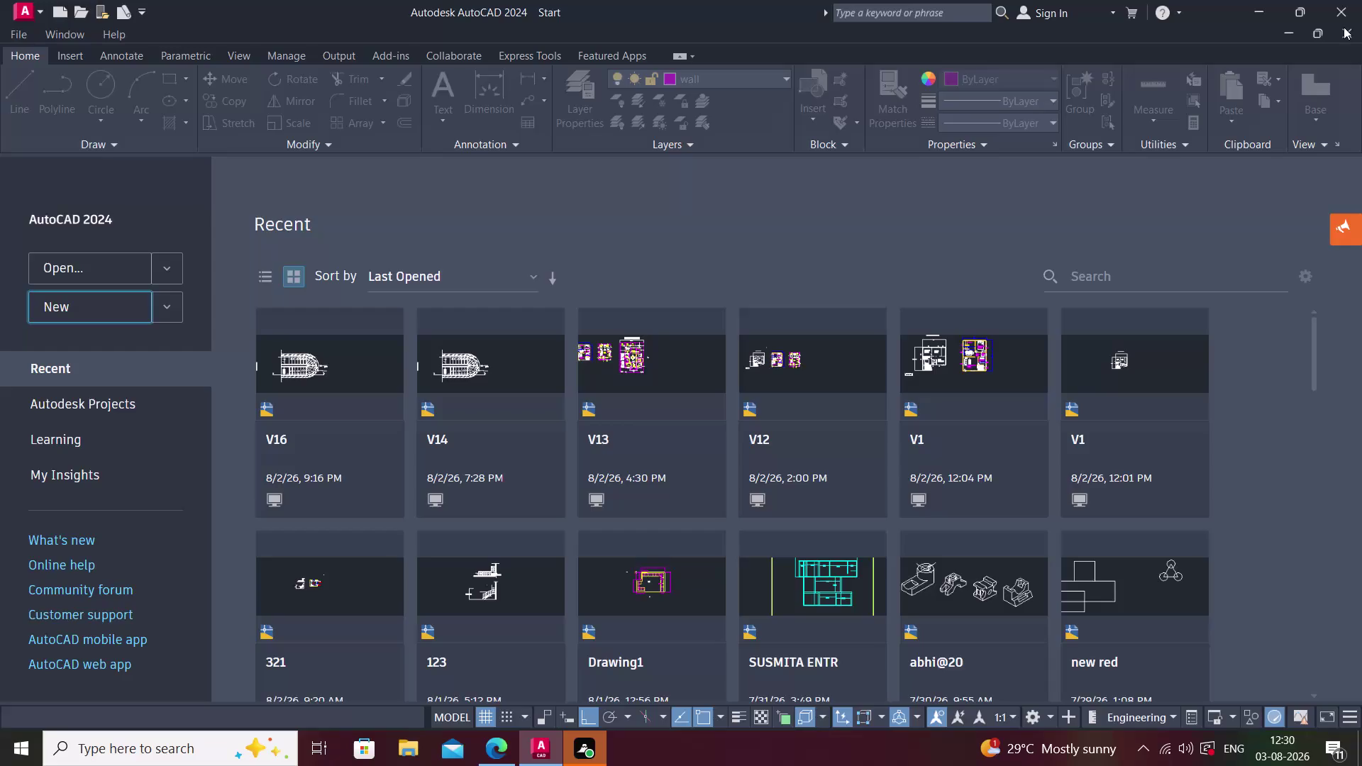
click(1343, 27)
click(1343, 27)
click(107, 265)
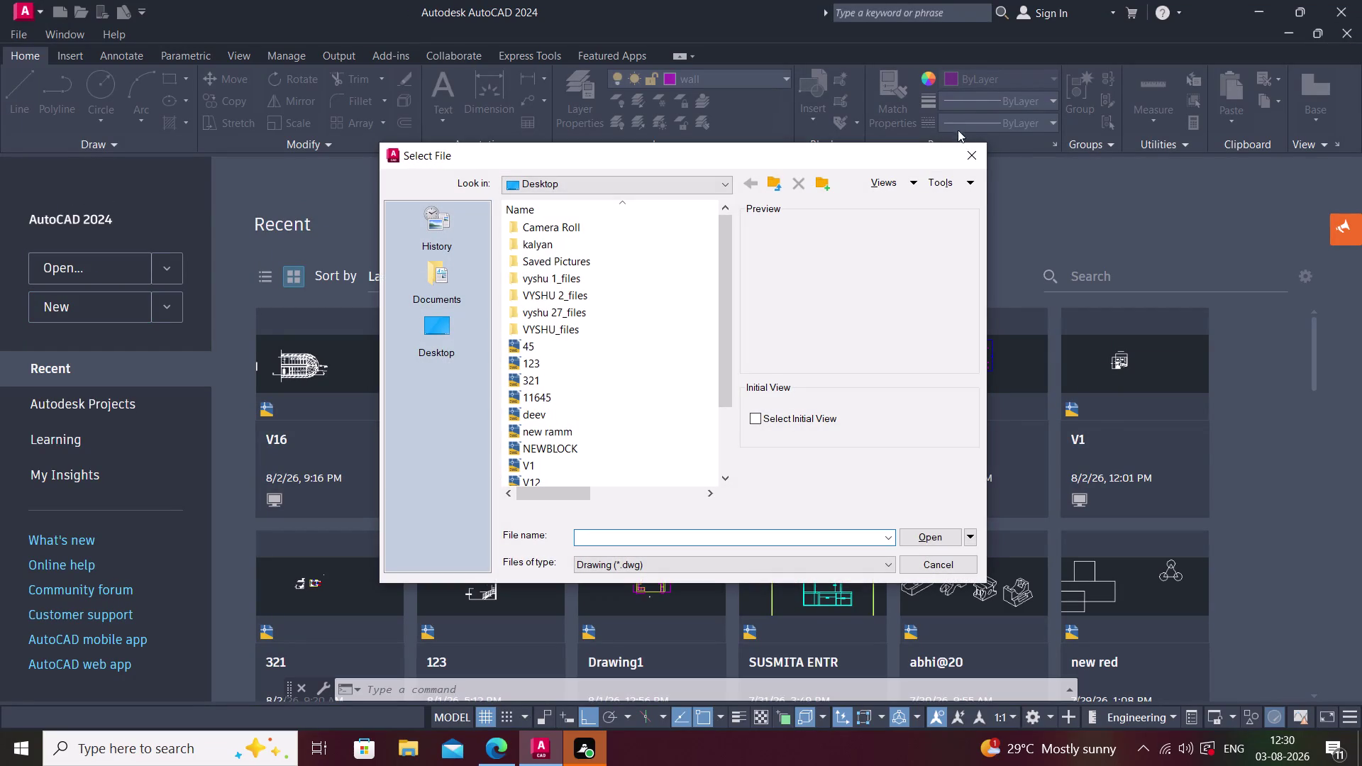
click(975, 146)
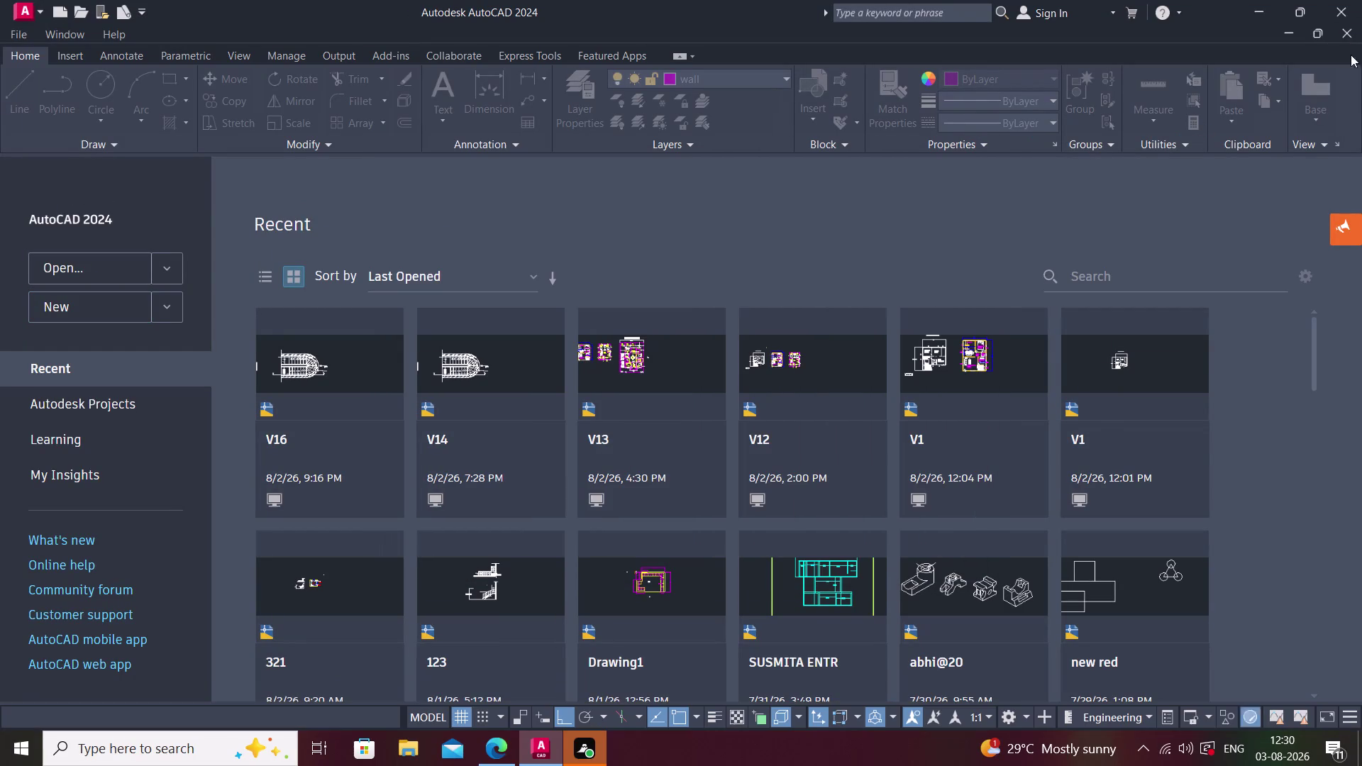
click(1352, 26)
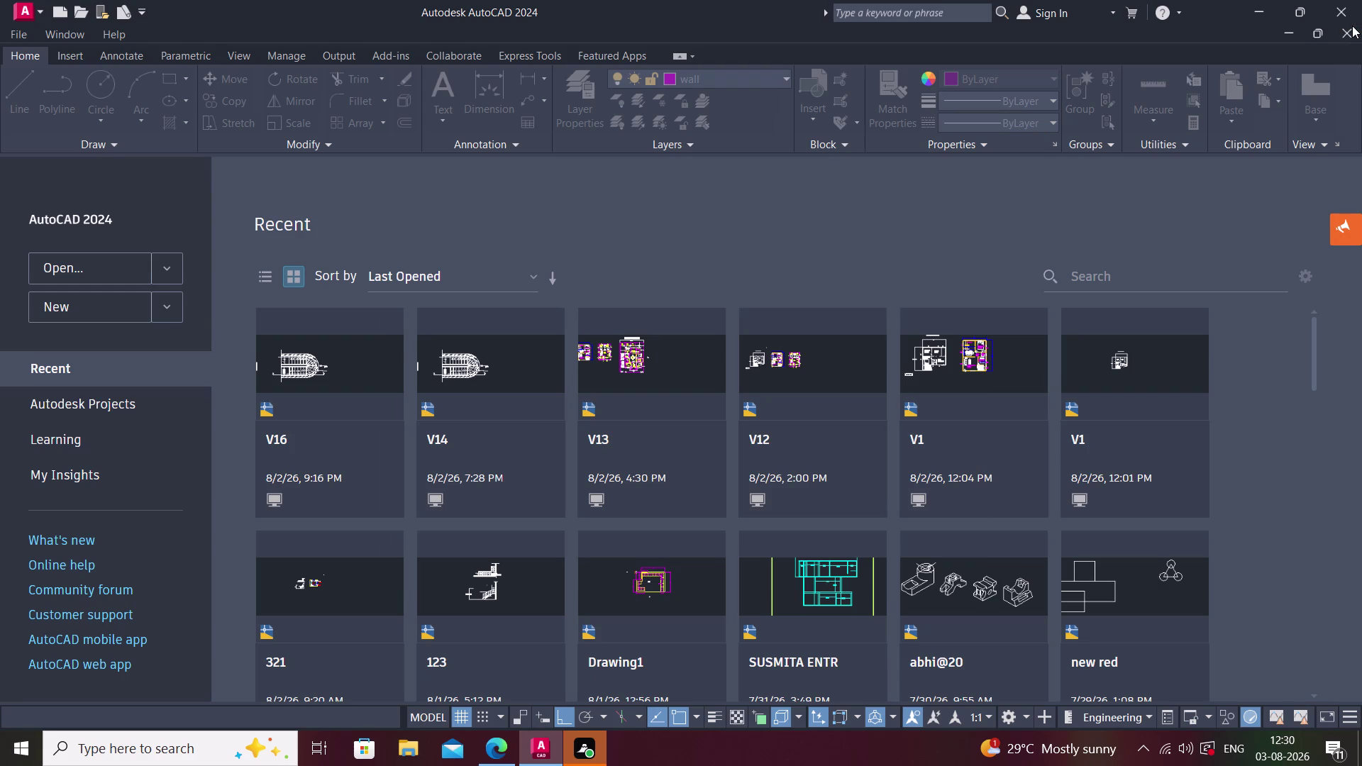